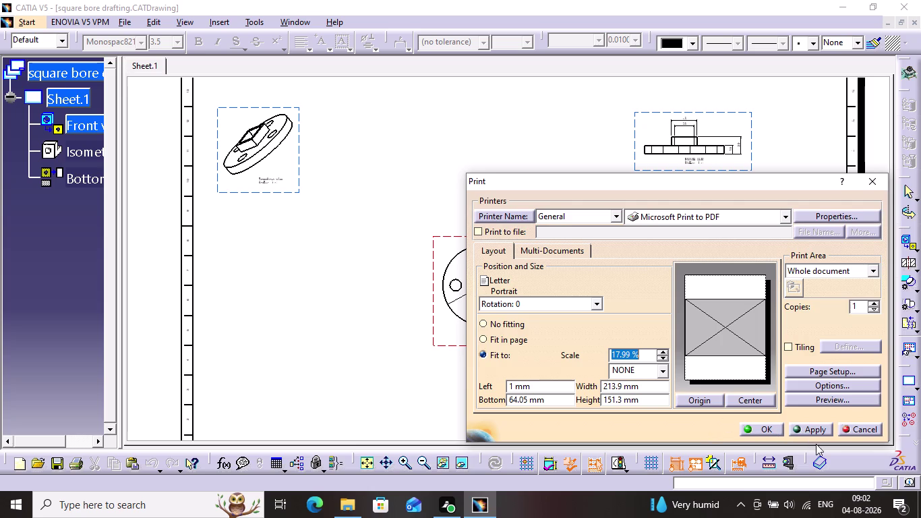
Print the drawing with Microsoft Print to PDF, saving it as 'Square bore pdf'.
click(808, 429)
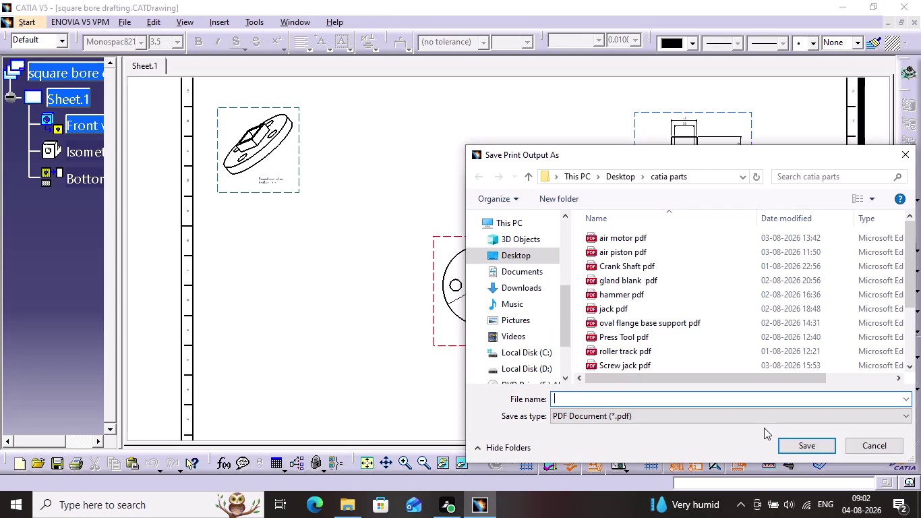
key(shift+s)
text(q)
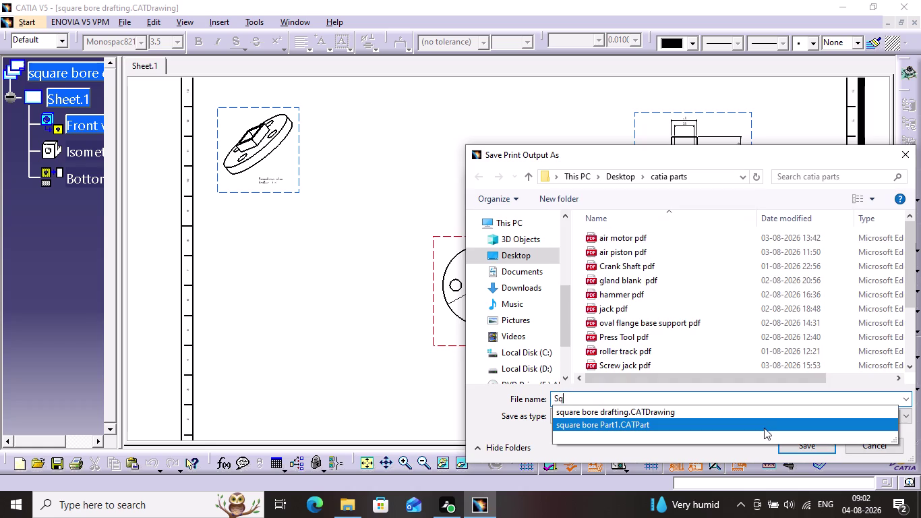
text(ua)
text(r)
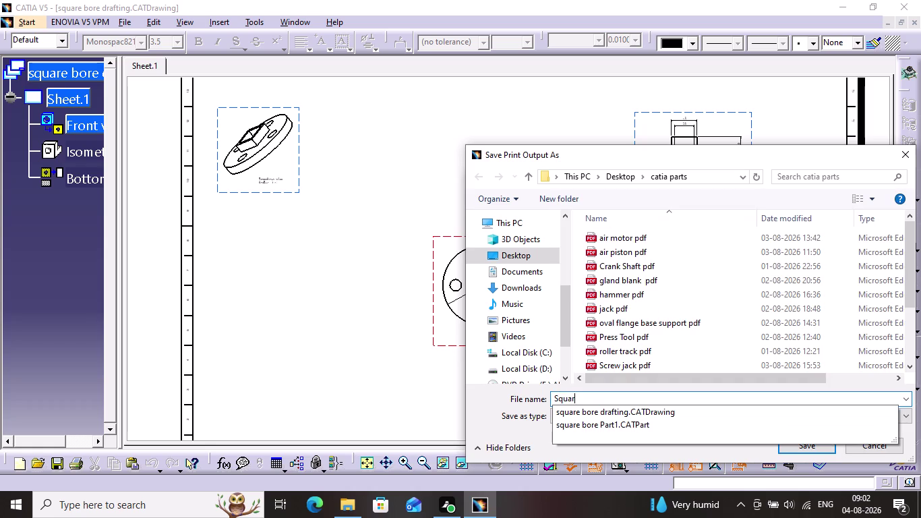
text(e)
key(space)
text(b)
text(o)
text(re)
key(space)
key(p)
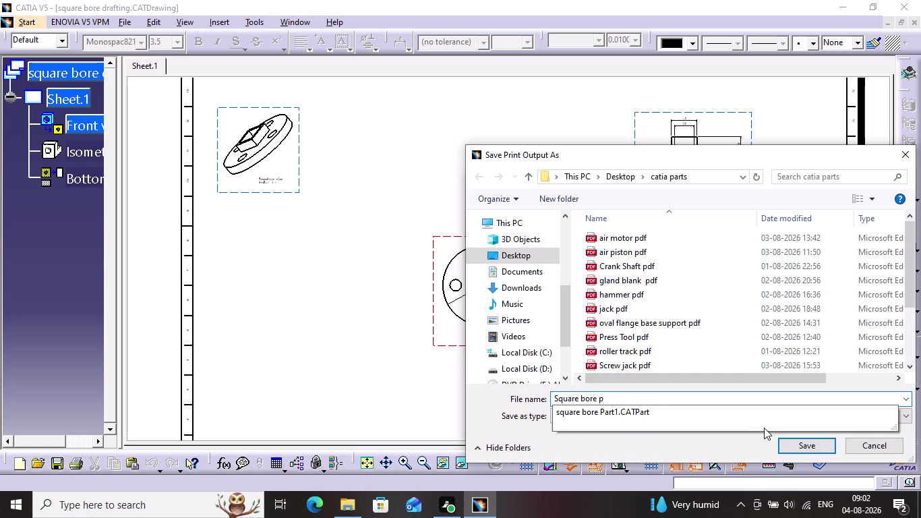
key(d)
key(f)
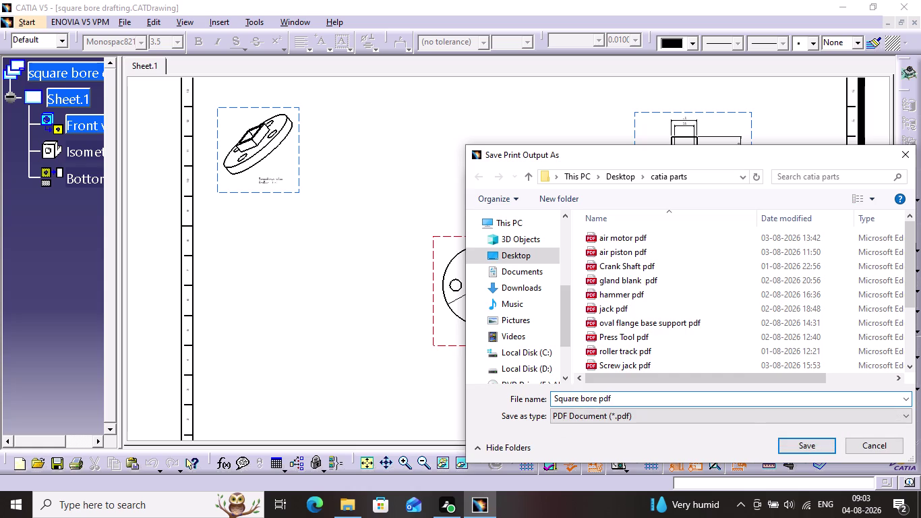
key(Return)
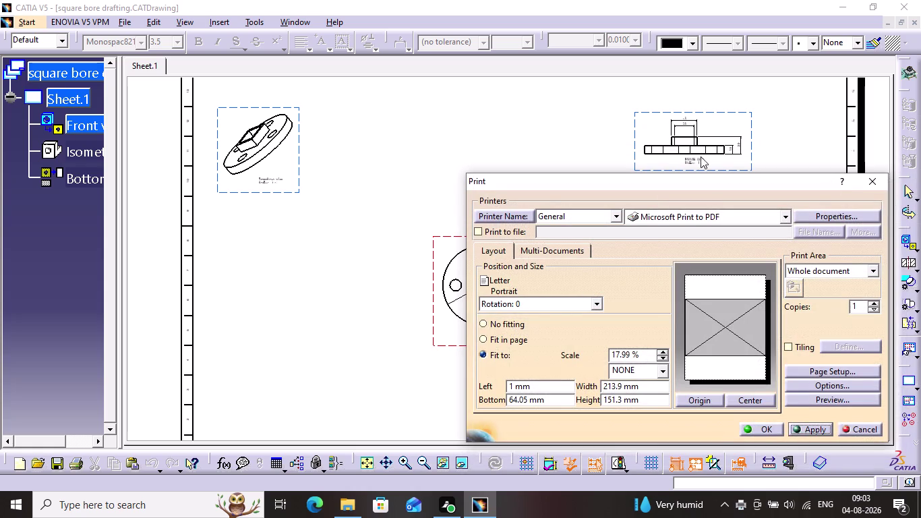
click(746, 429)
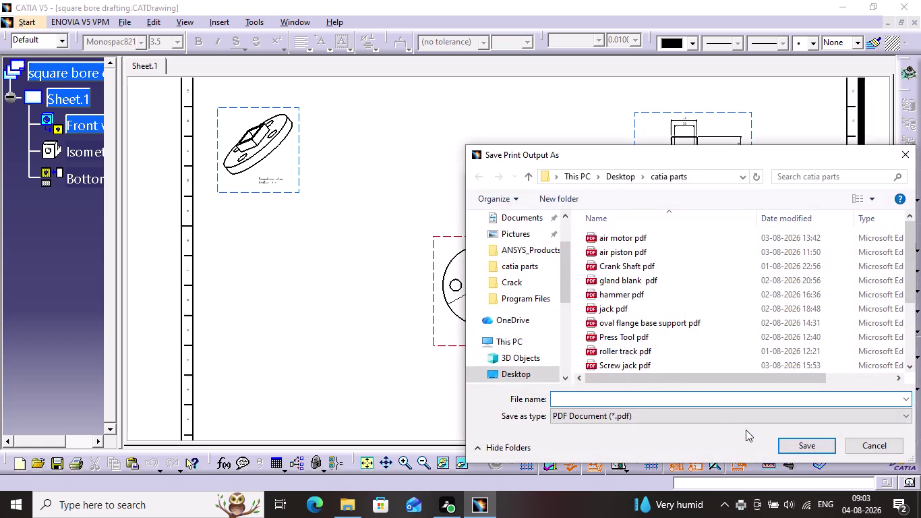
Confirm 'Square bore pdf' is listed in catia parts and cancel the save window.
scroll(down, 3)
scroll(down, 3)
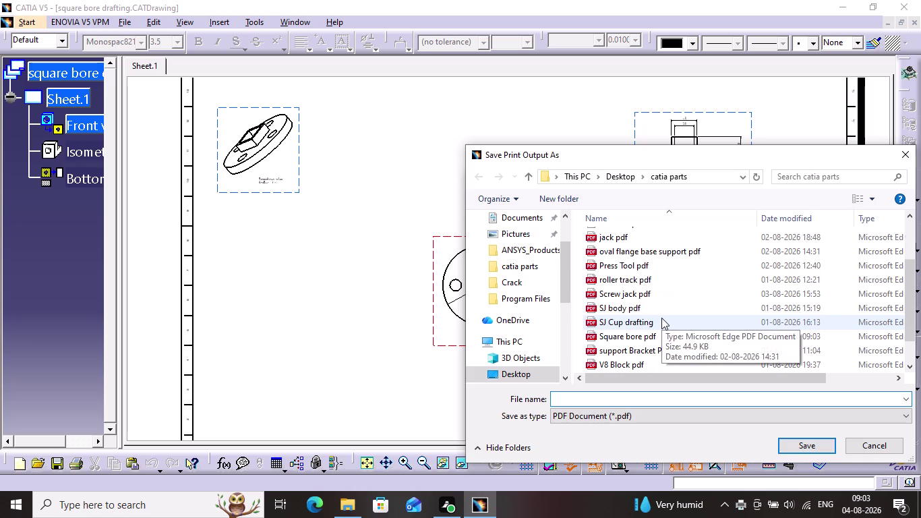
scroll(up, 3)
scroll(up, 3)
scroll(down, 3)
scroll(down, 3)
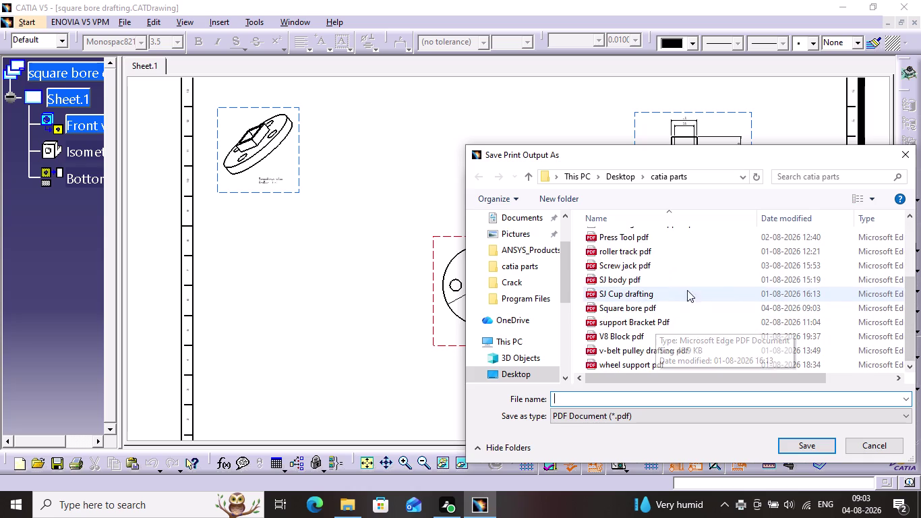
click(902, 150)
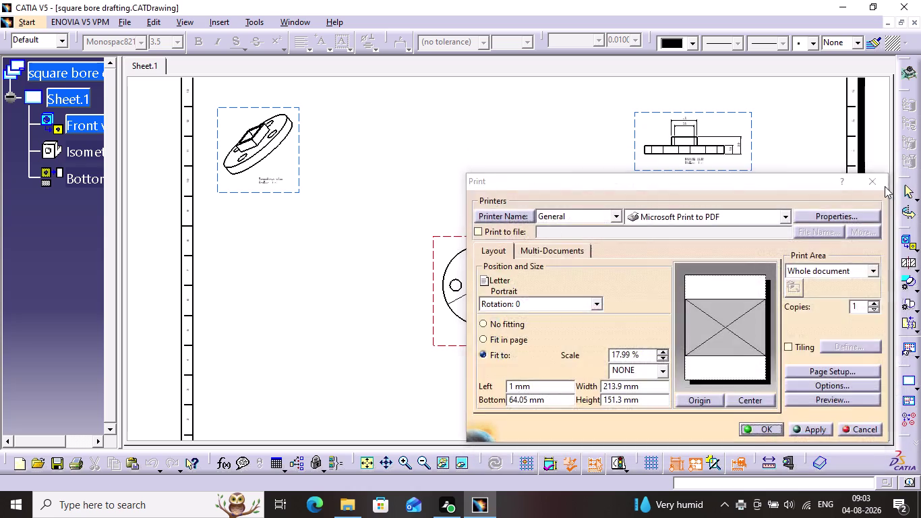
Pan the sheet to recentre the front, isometric and bottom views.
middle_drag(707, 308, 758, 352)
scroll(up, 3)
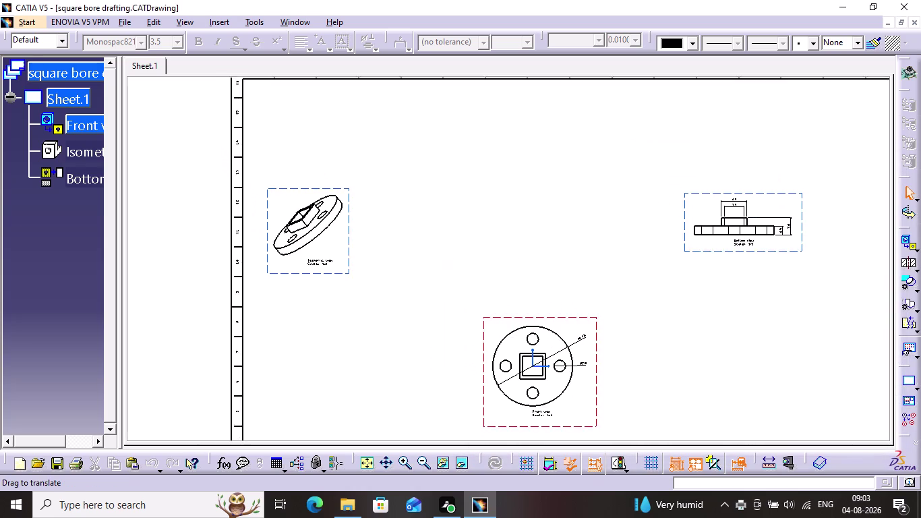
middle_drag(758, 352, 717, 329)
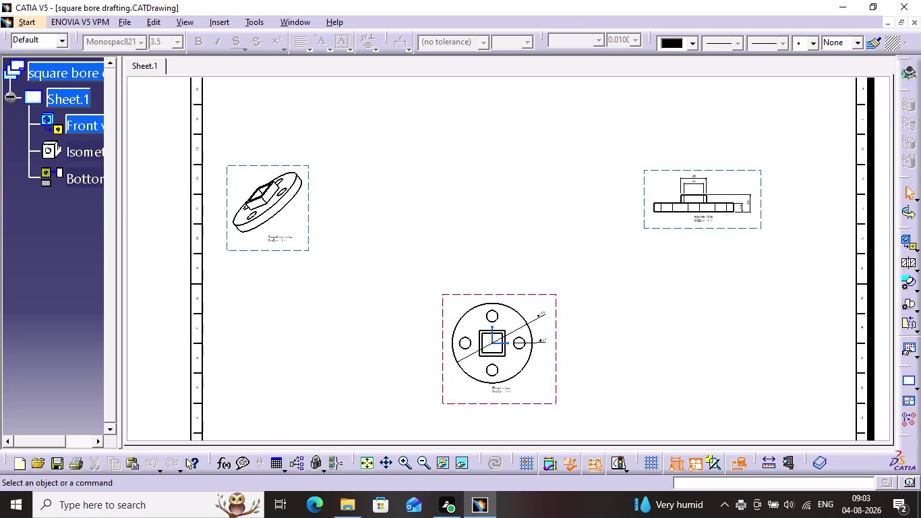